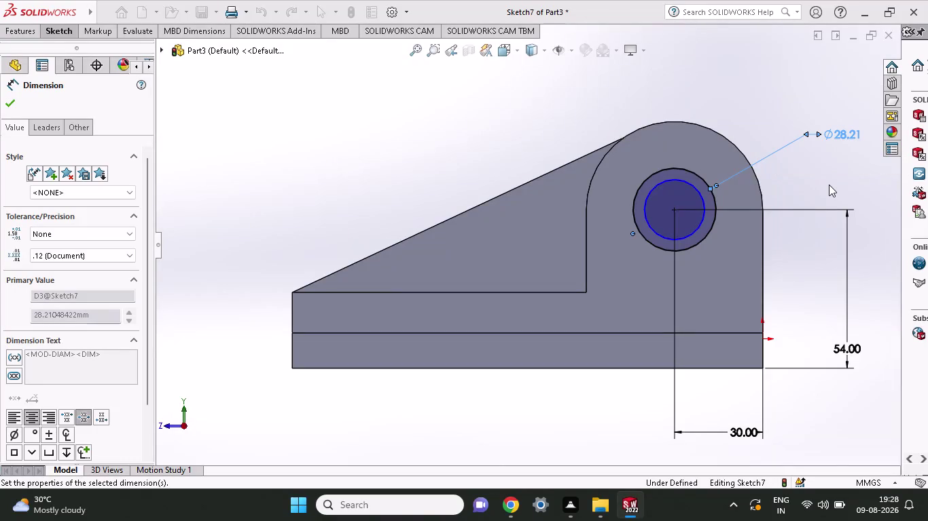
Accept 30 as the hole circle's diameter dimension.
click(691, 232)
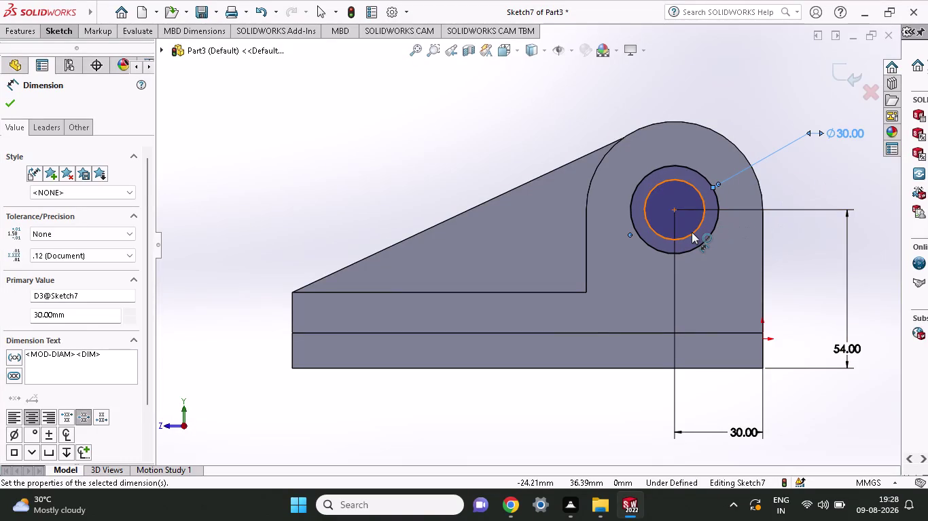
scroll(up, 3)
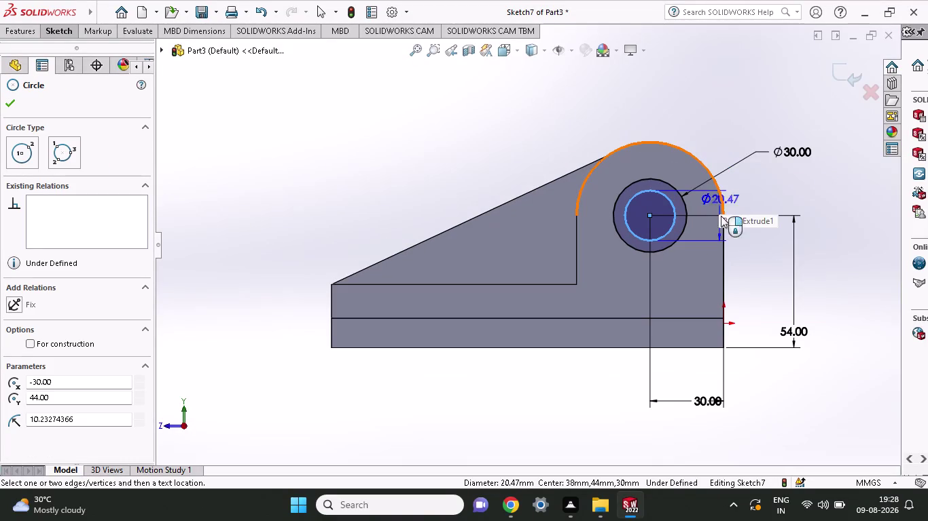
Delete the unwanted Ø20.47 inner-circle dimension, leaving the Ø30 hole sketch fully defined.
right_click(756, 286)
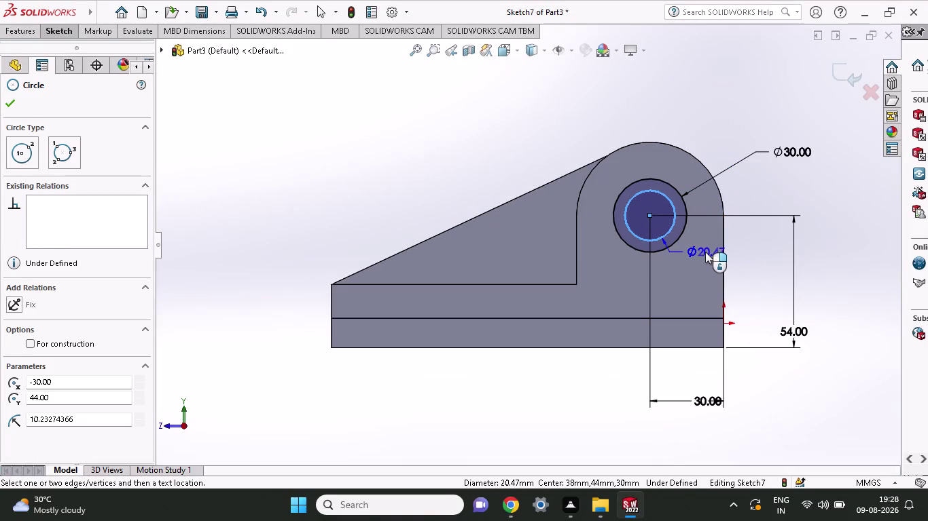
key(Escape)
click(670, 235)
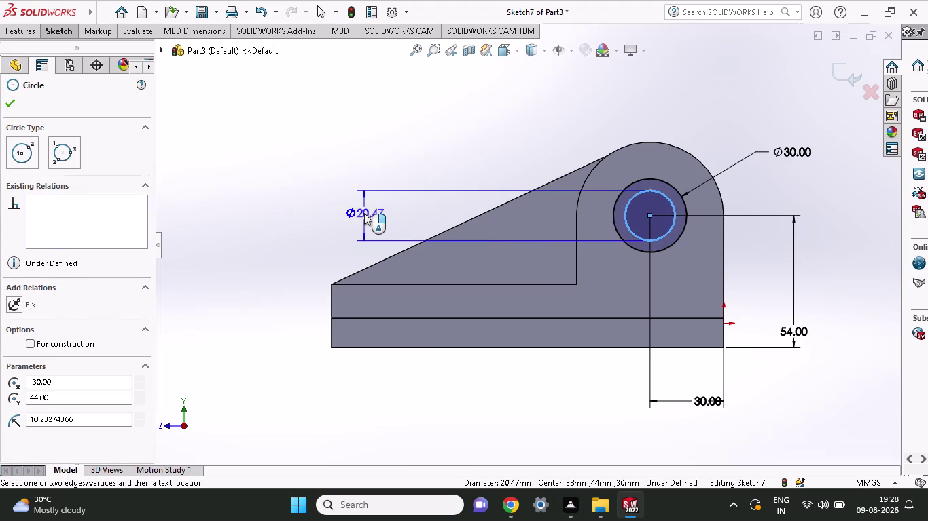
key(Delete)
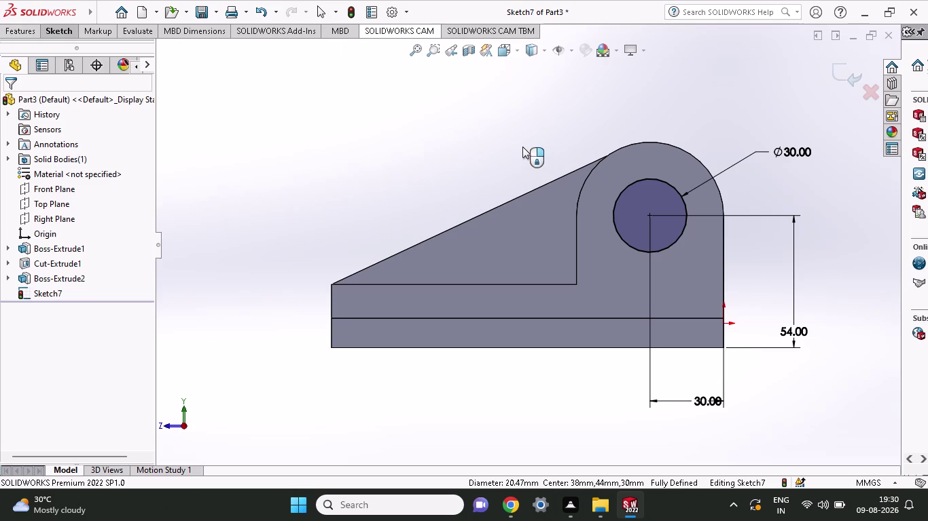
middle_drag(522, 147, 536, 173)
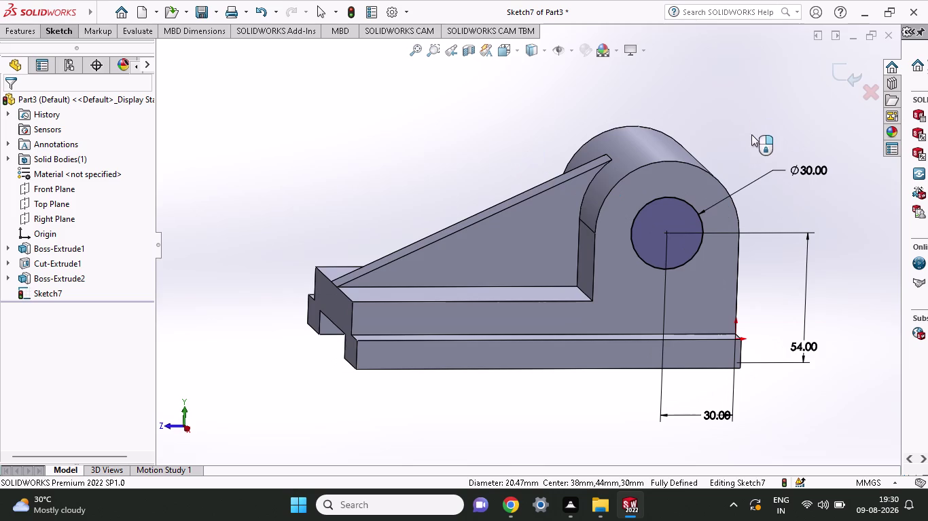
middle_drag(752, 139, 766, 99)
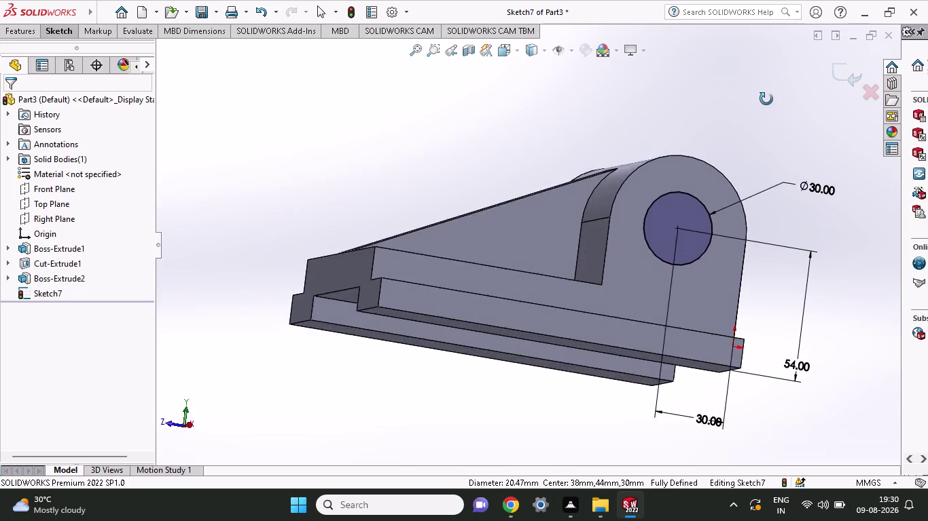
middle_drag(766, 99, 658, 106)
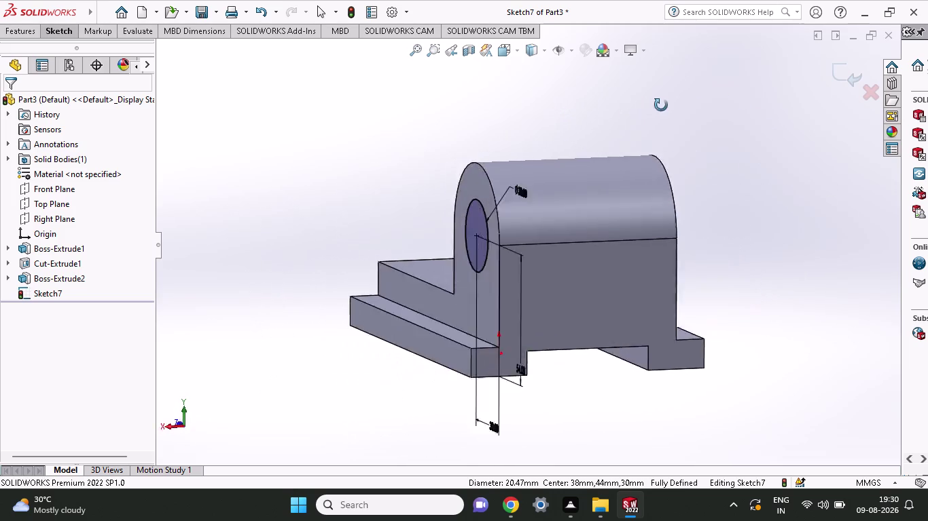
middle_drag(658, 106, 748, 127)
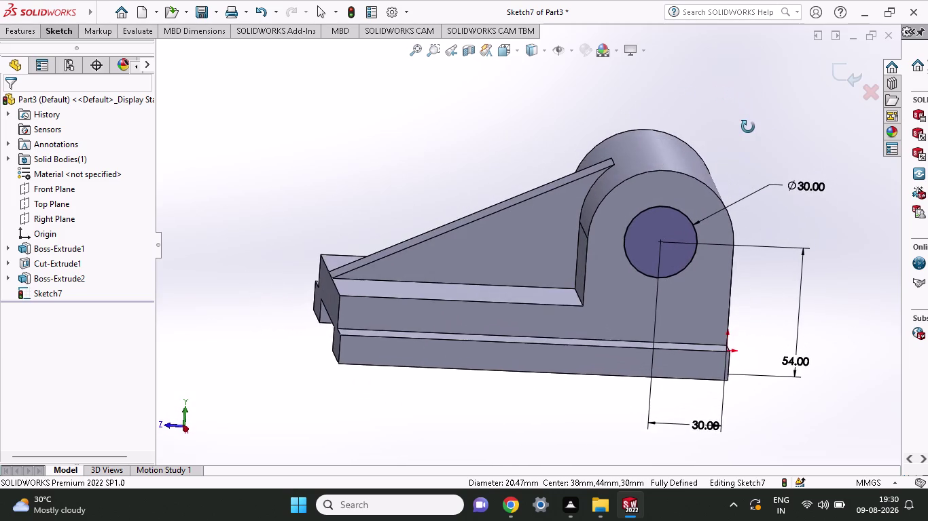
middle_drag(748, 127, 752, 110)
scroll(up, 3)
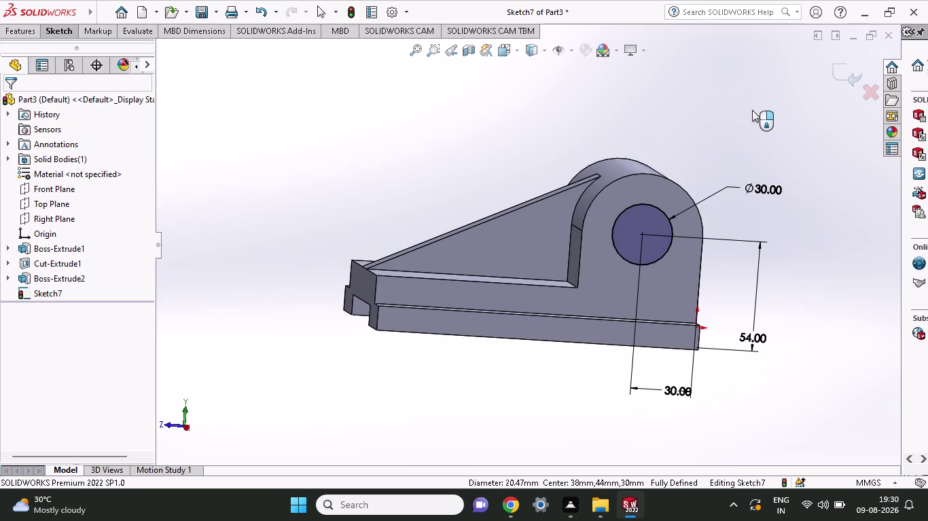
middle_drag(751, 110, 735, 137)
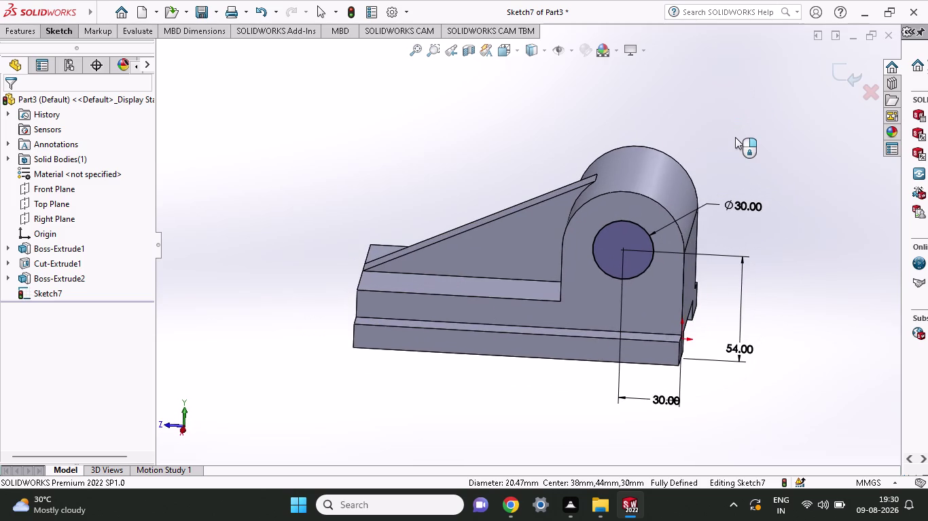